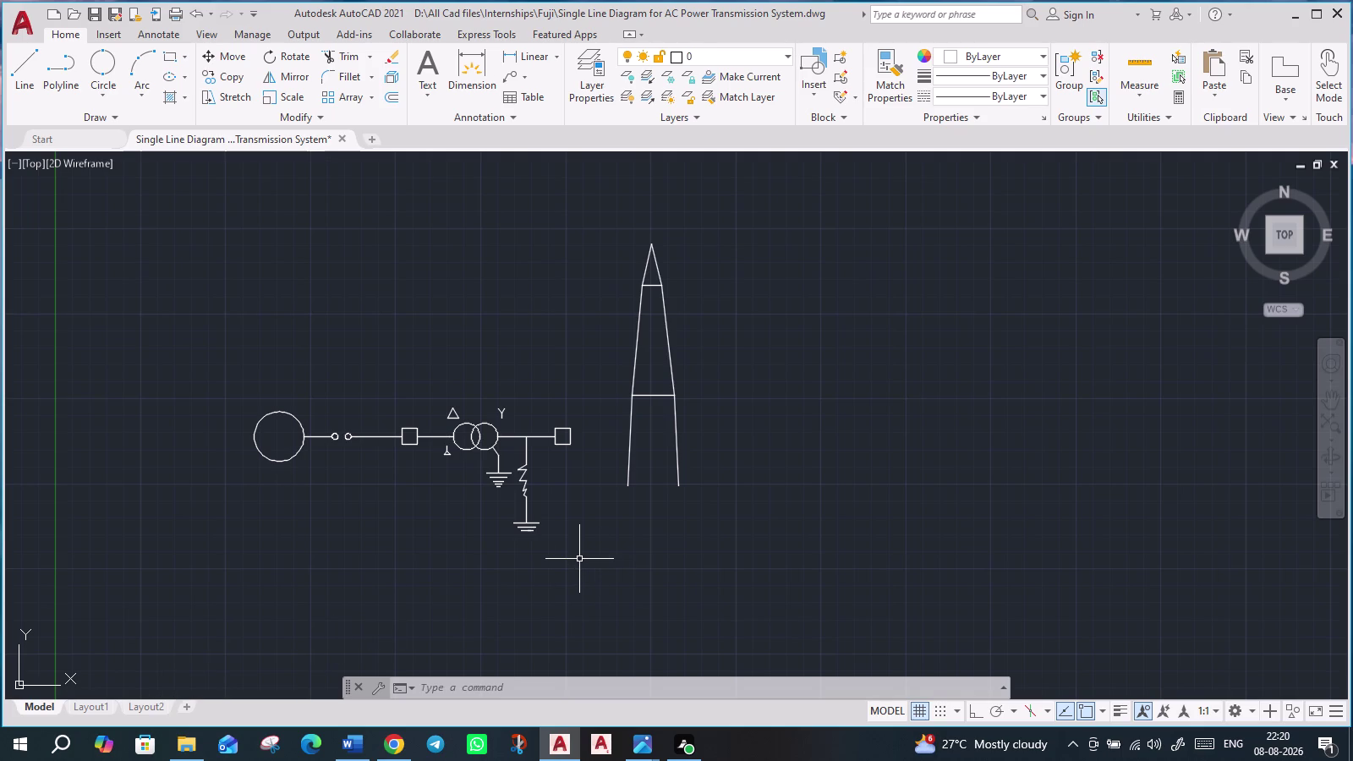
scroll(up, 3)
middle_drag(534, 502, 954, 749)
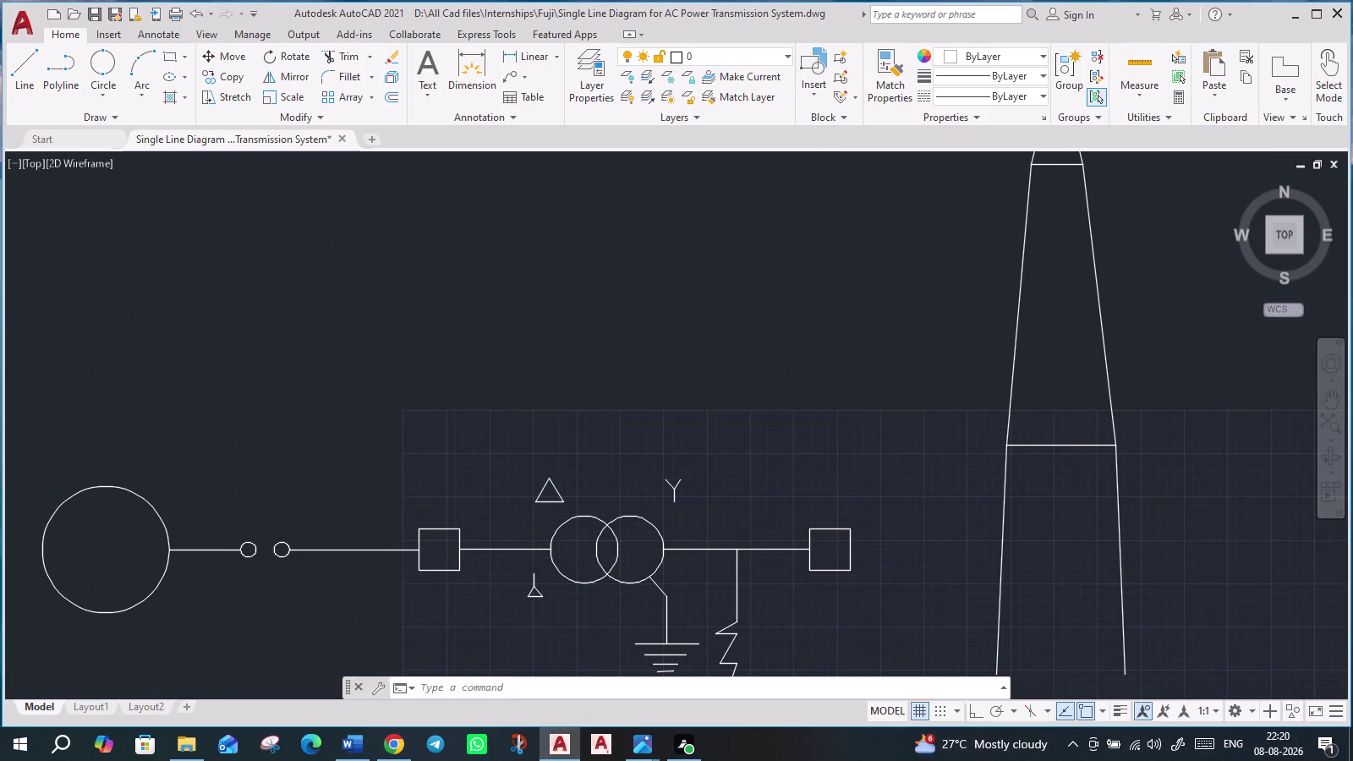
middle_drag(965, 600, 841, 488)
scroll(down, 3)
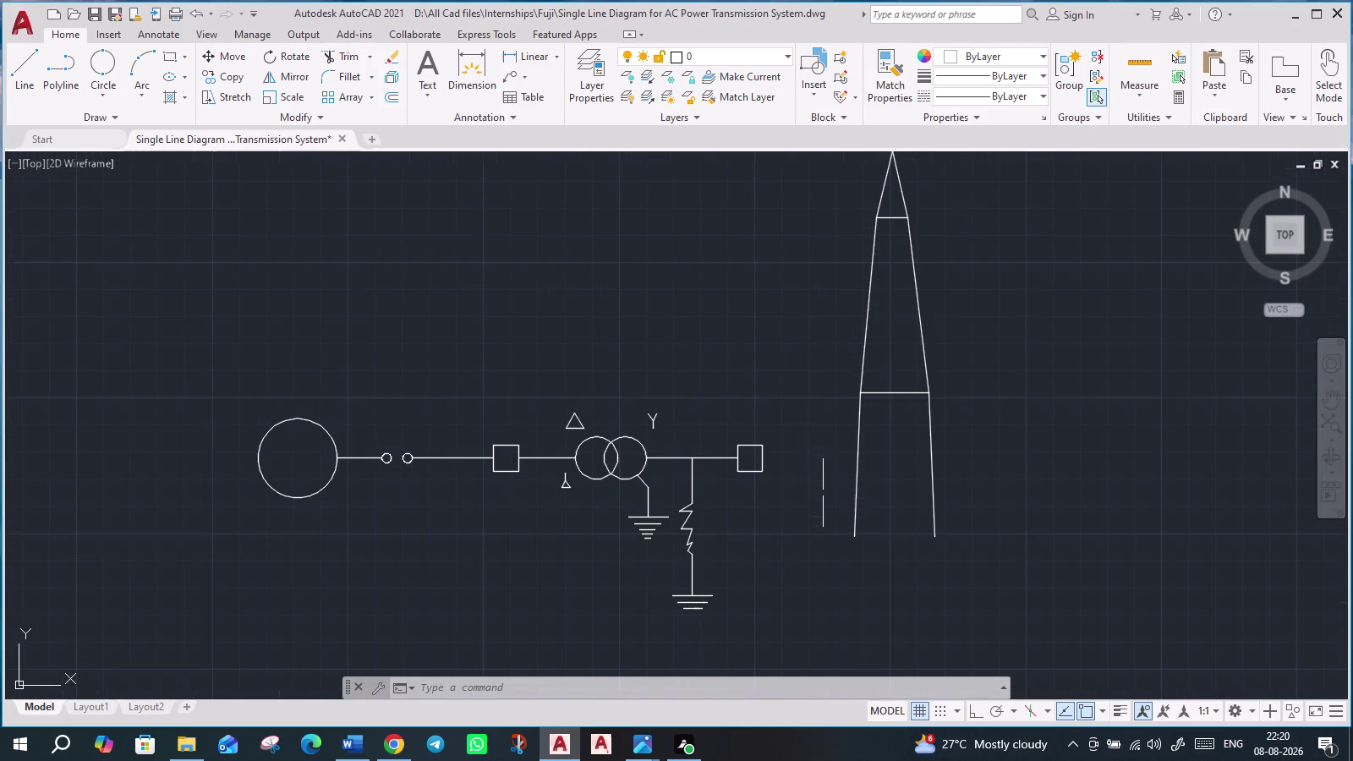